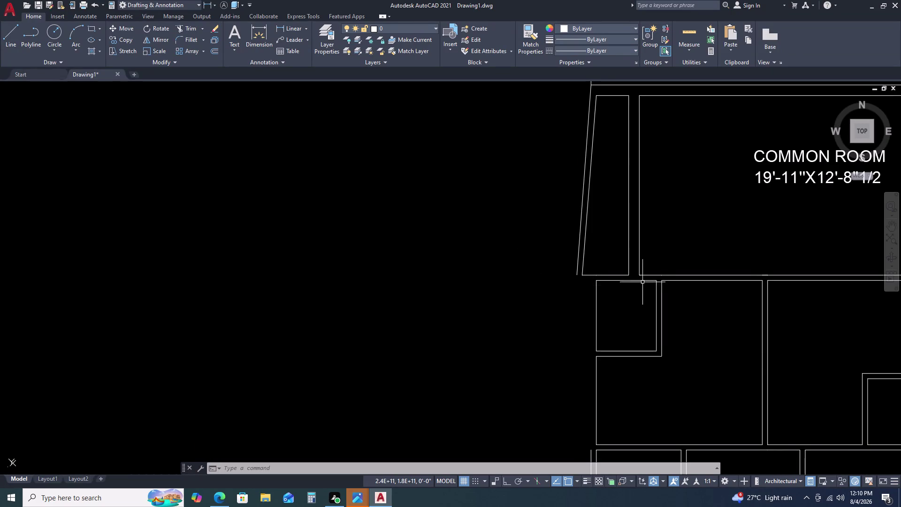
Zoom in on the wall junction below and left of the COMMON ROOM.
scroll(up, 3)
scroll(up, 3)
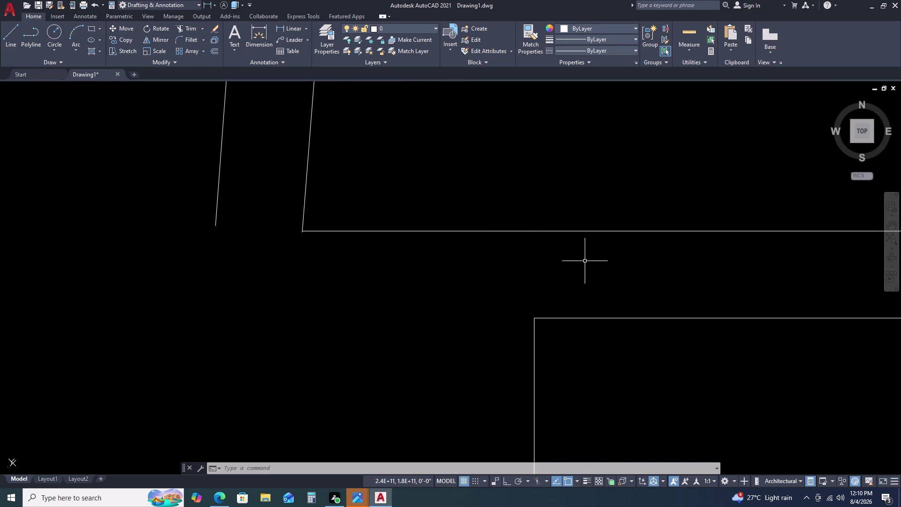